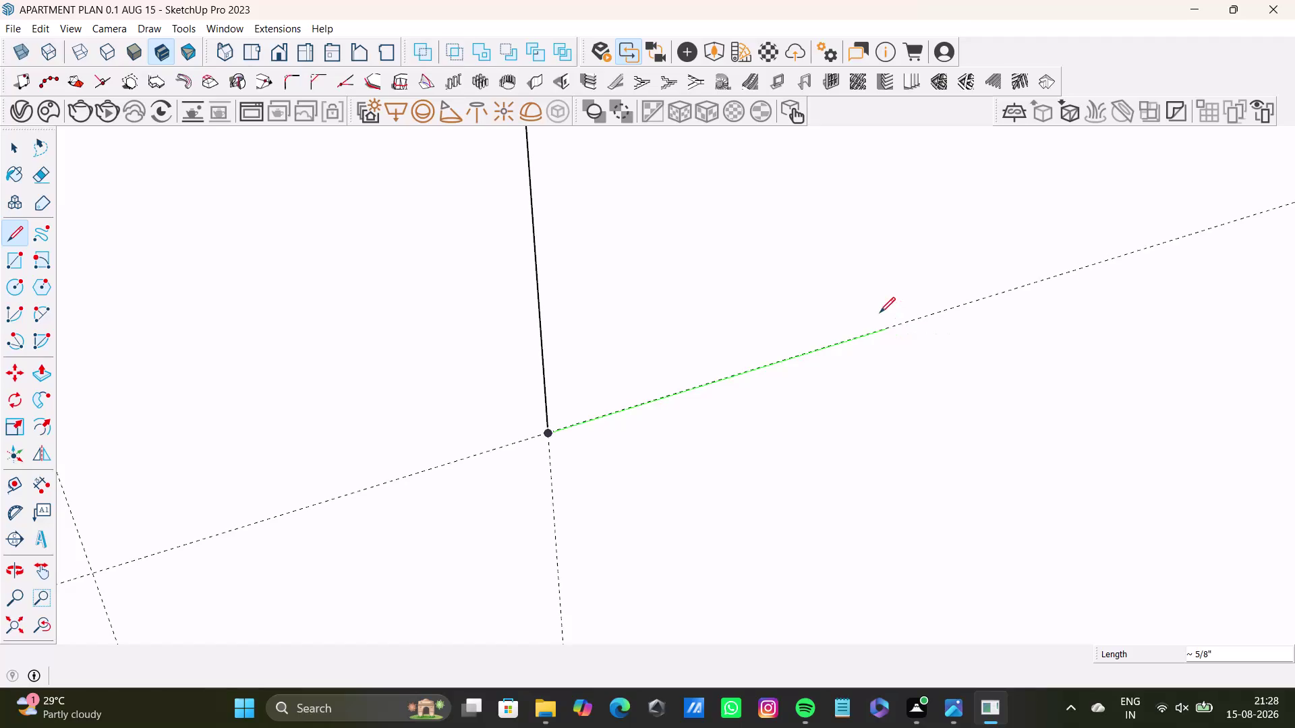
scroll(down, 3)
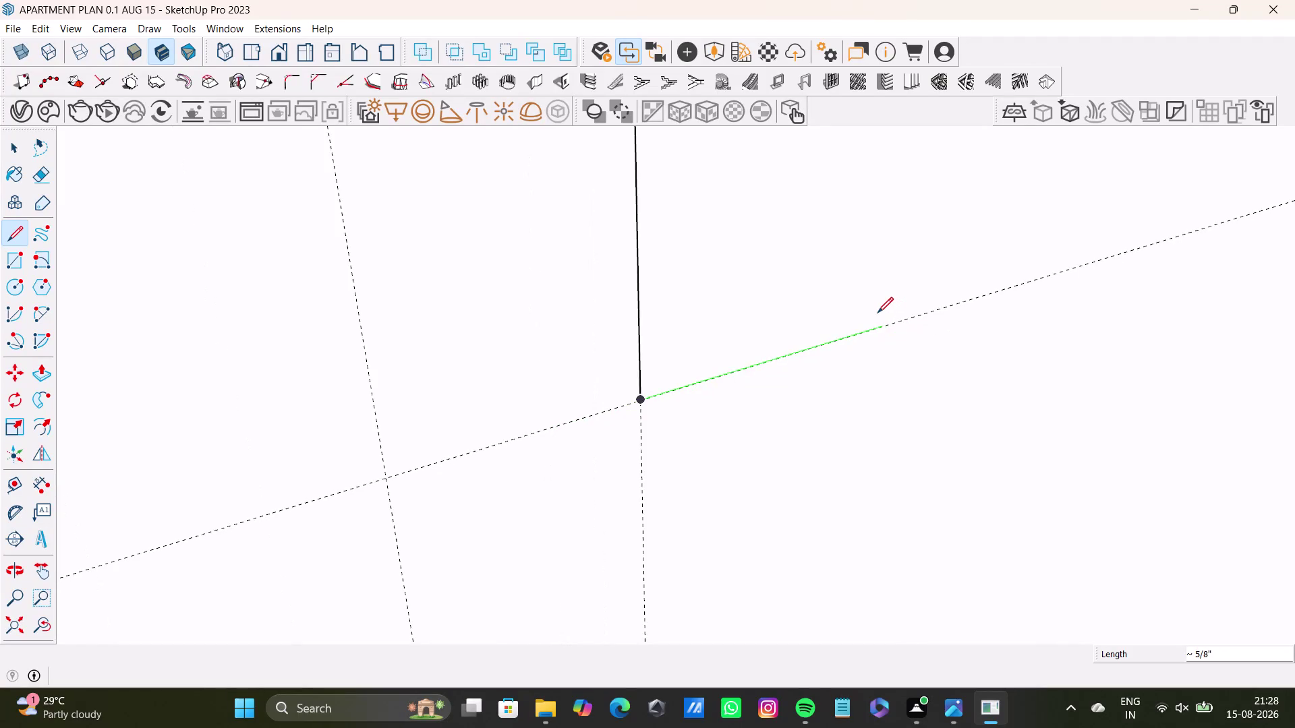
scroll(down, 3)
middle_drag(876, 311, 688, 425)
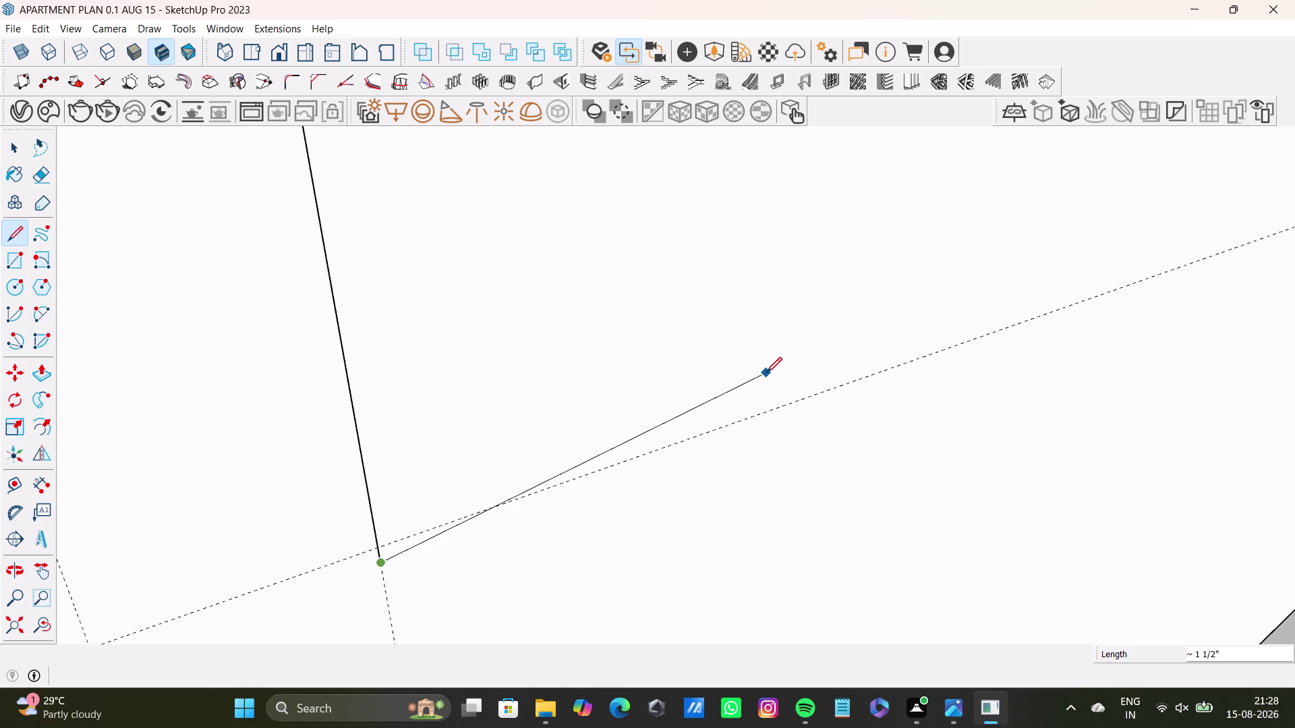
scroll(down, 3)
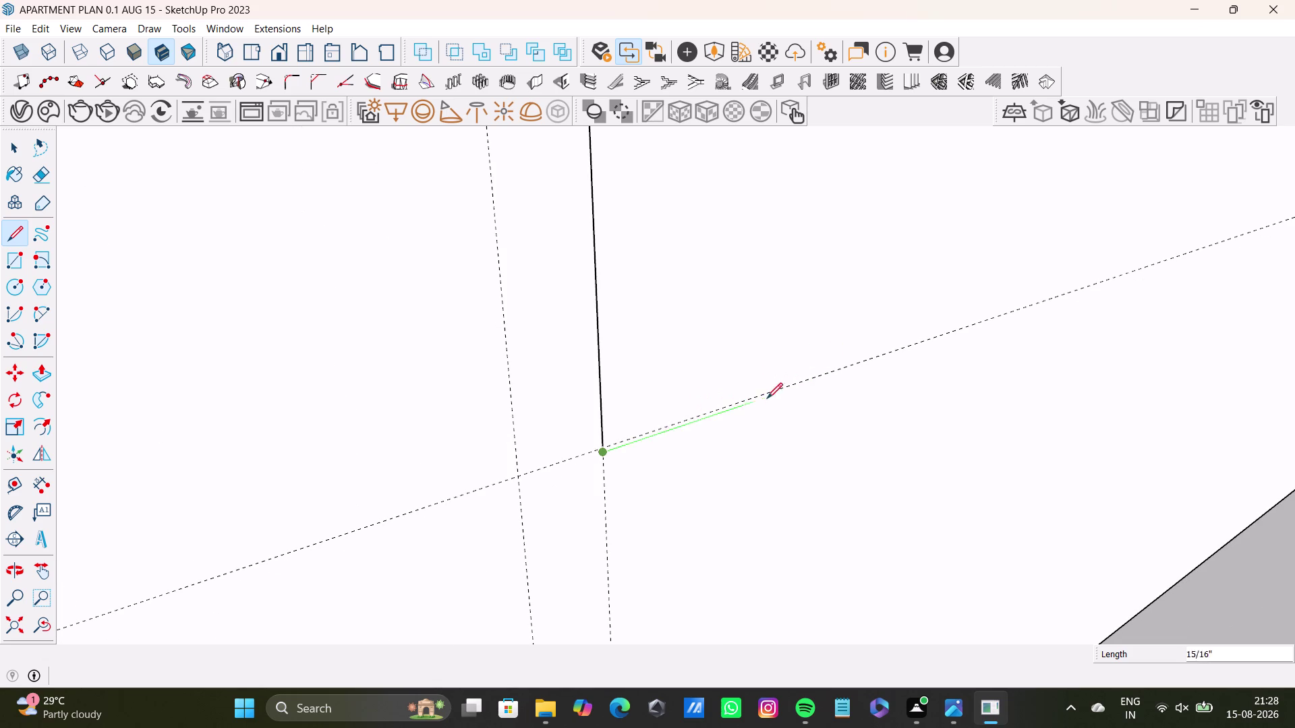